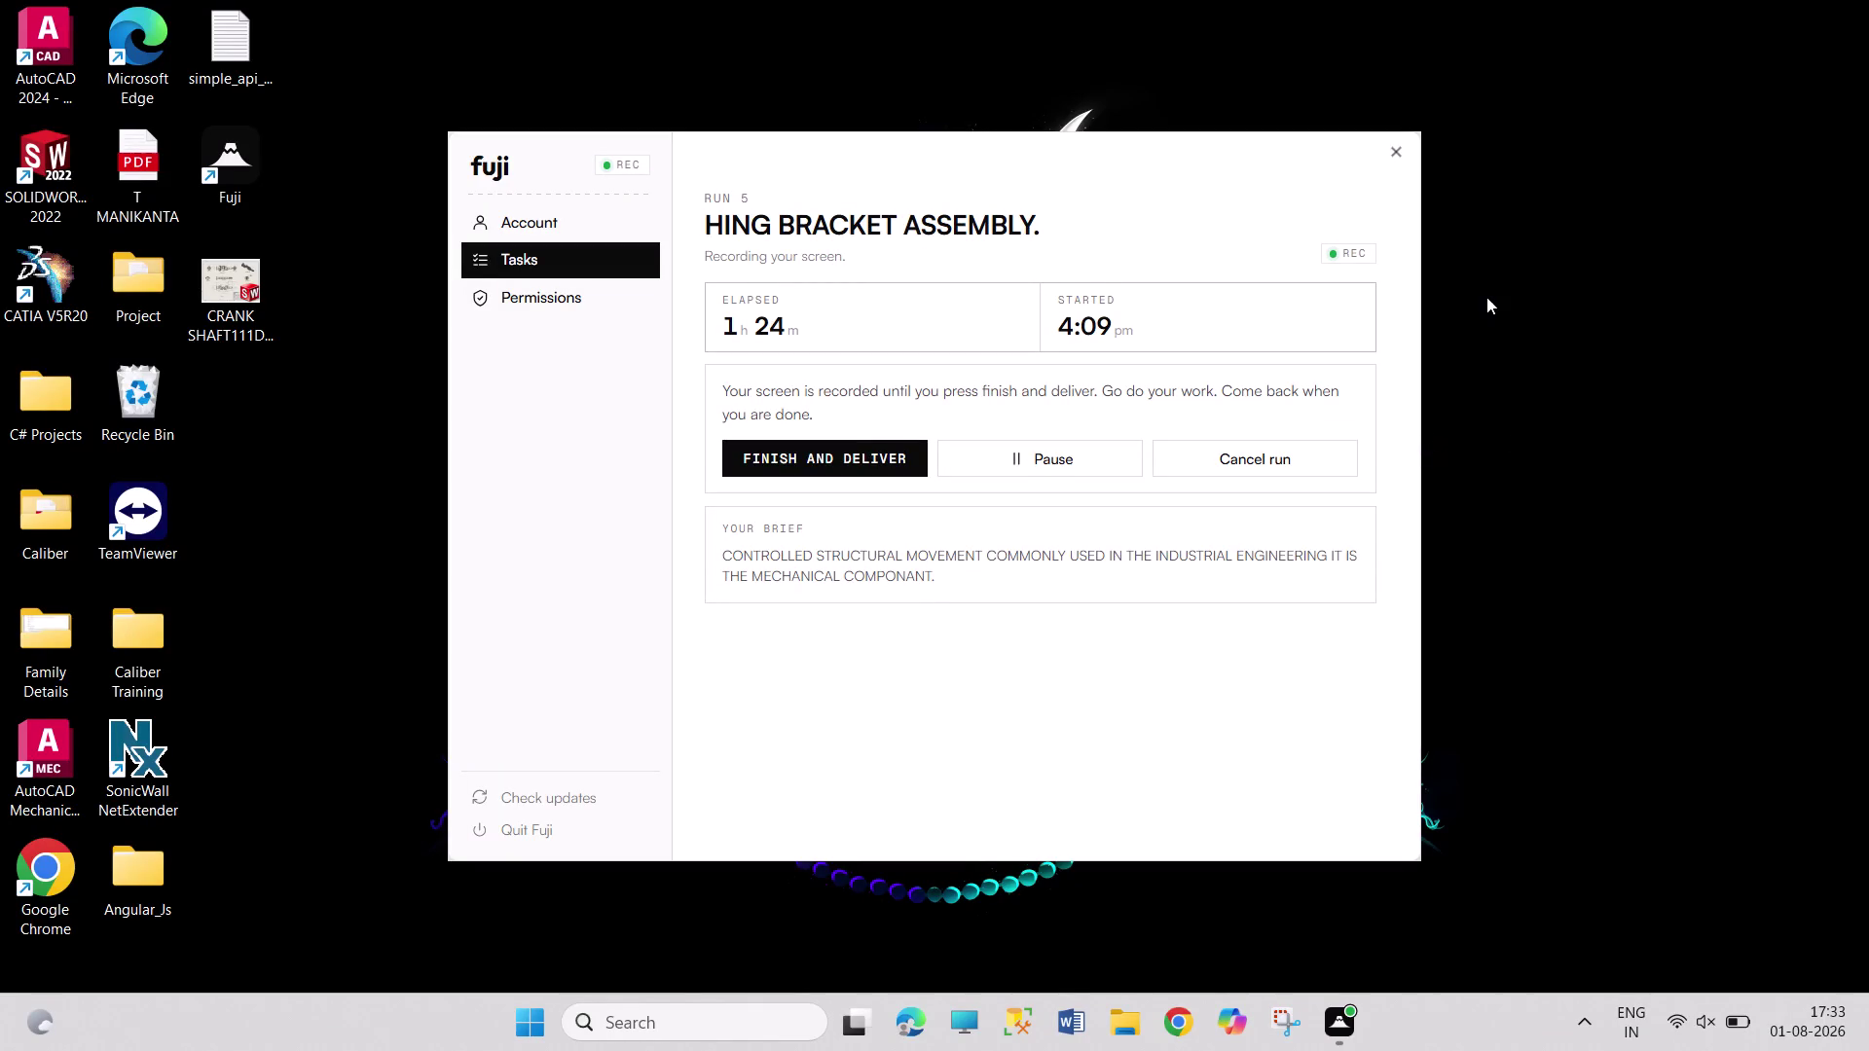
drag(1487, 234, 1582, 420)
drag(1588, 173, 1824, 376)
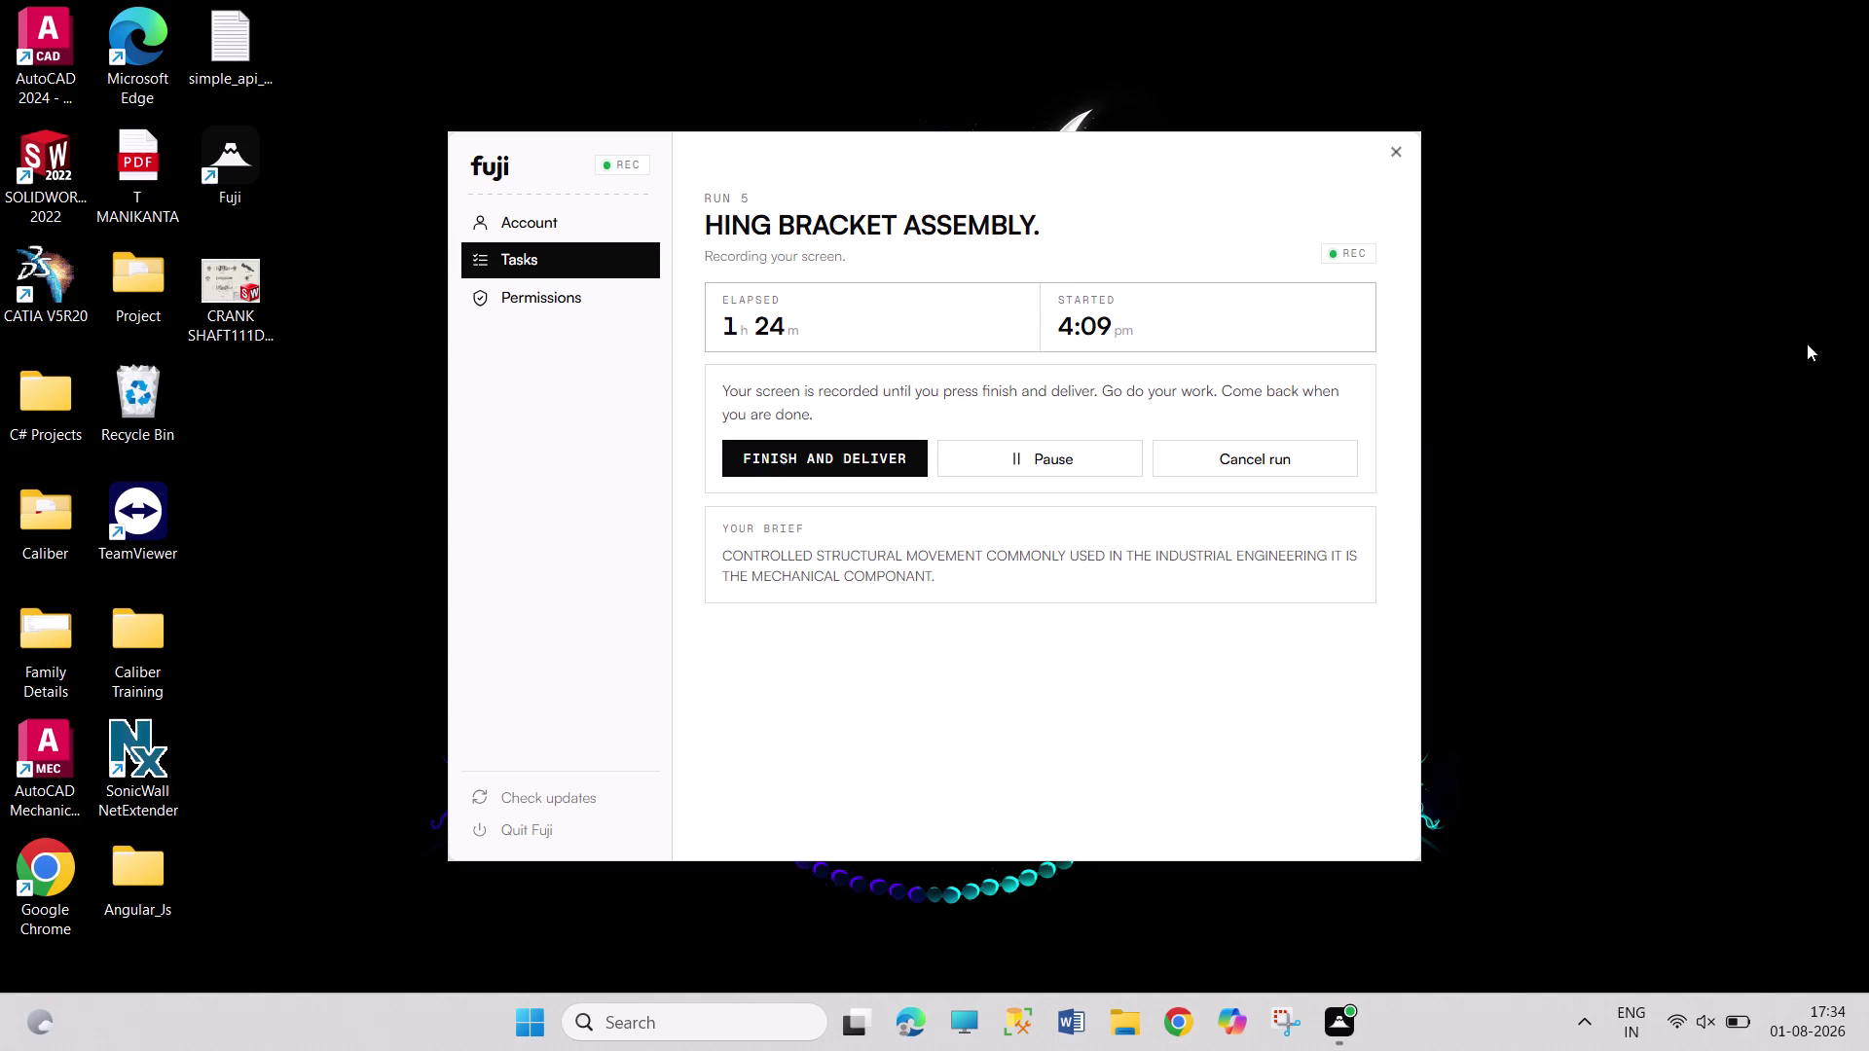
drag(1613, 136, 1868, 553)
drag(1592, 91, 1868, 456)
drag(1572, 20, 1867, 525)
drag(1523, 0, 1868, 569)
drag(1433, 15, 1583, 367)
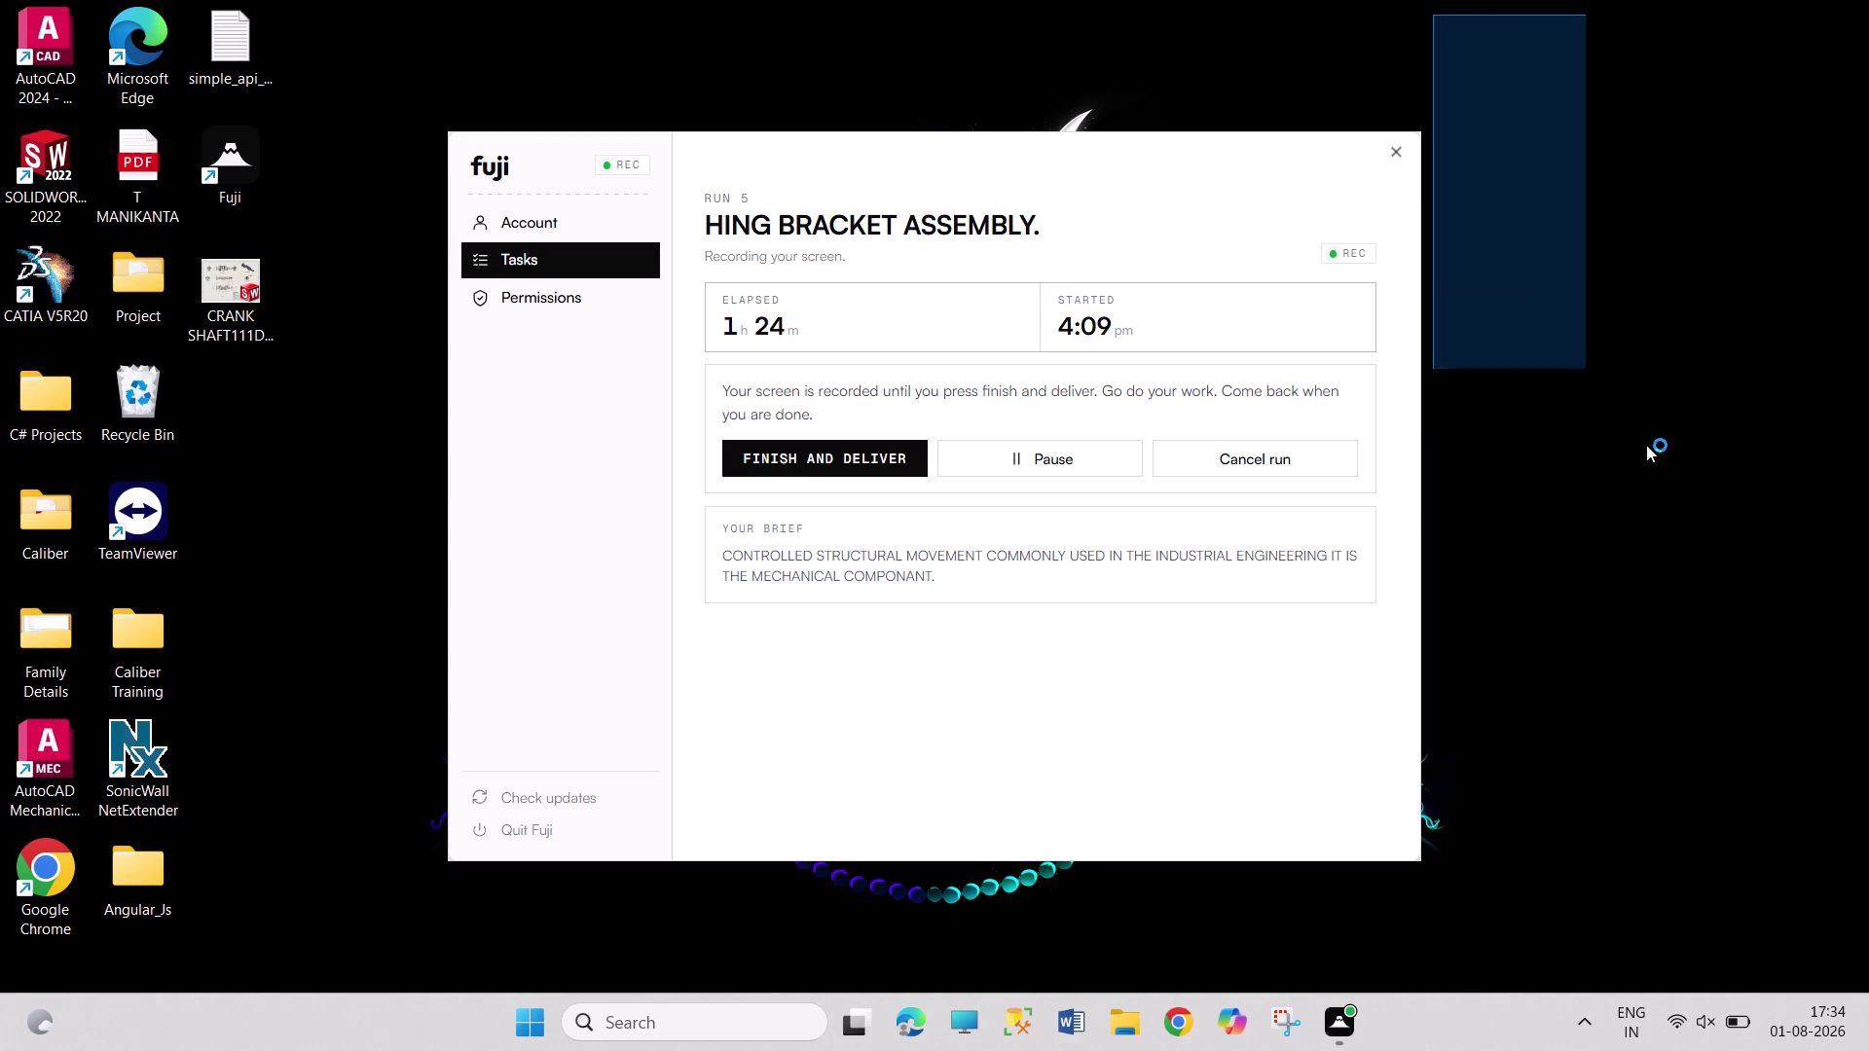
drag(1584, 367, 1690, 466)
right_click(1637, 210)
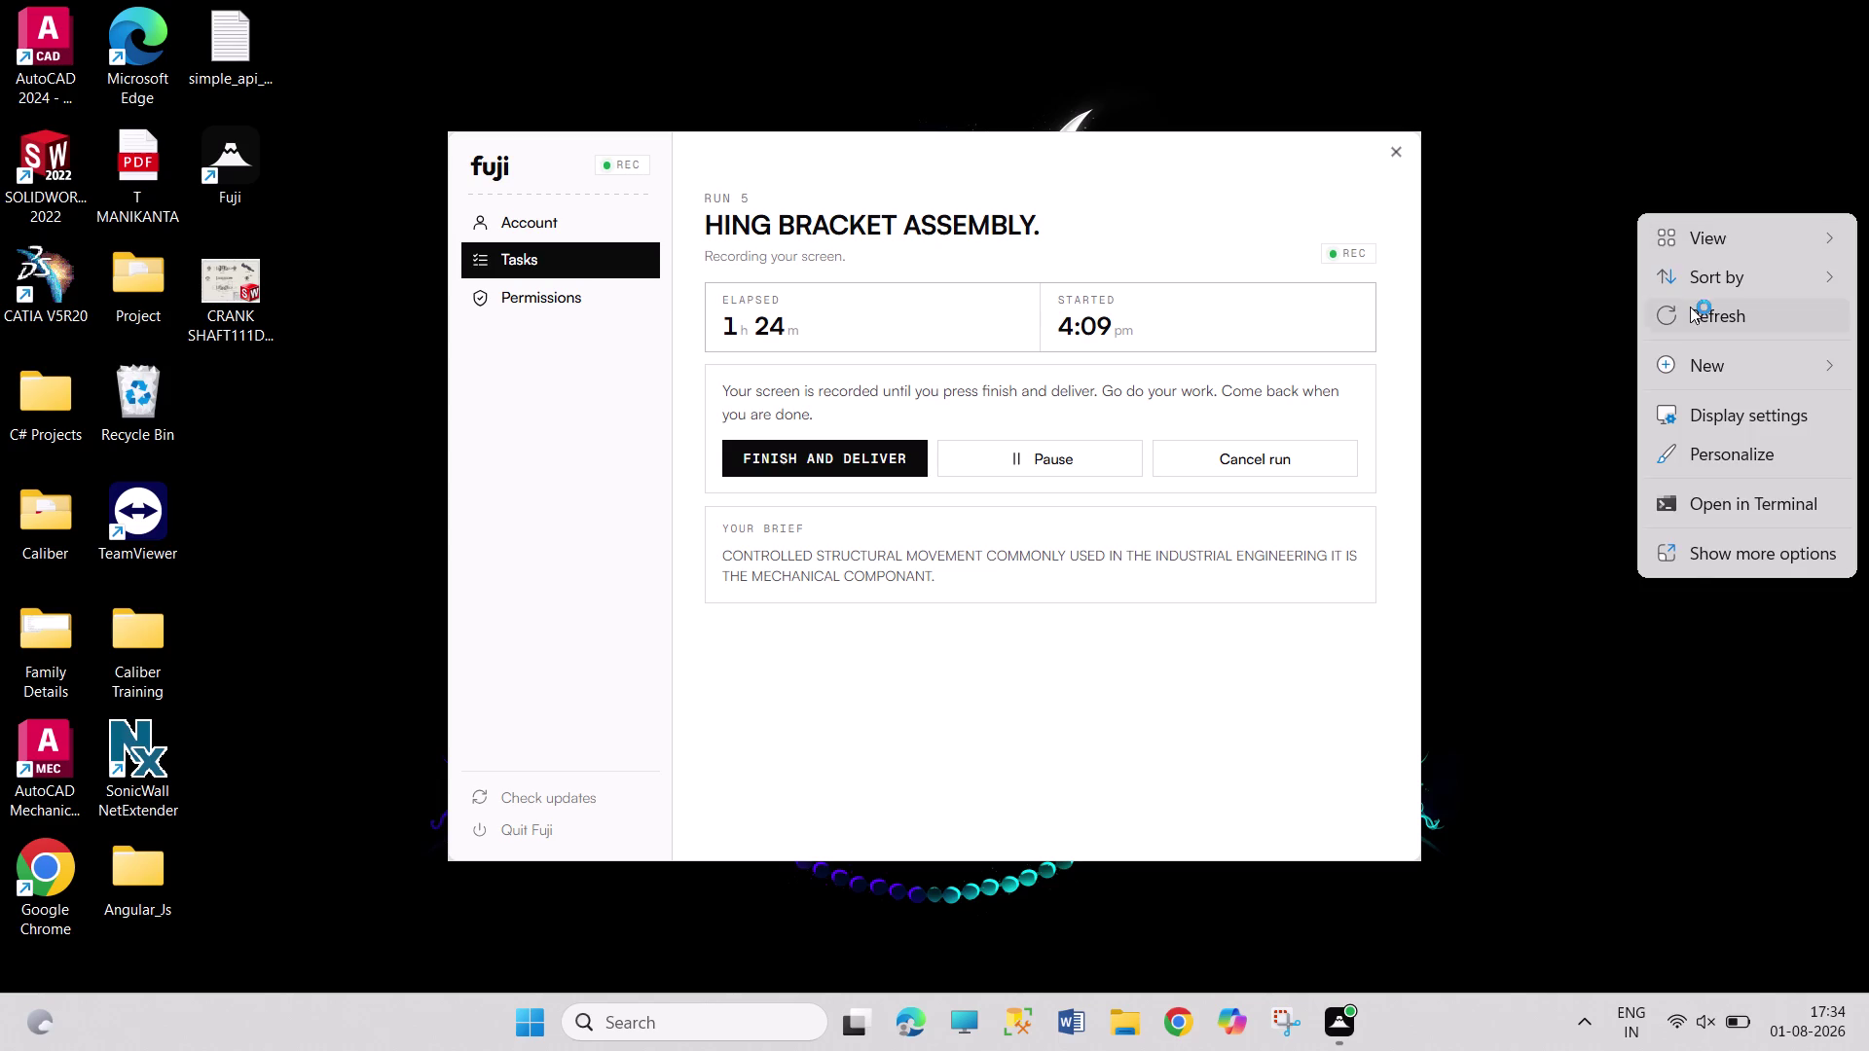
click(1689, 307)
right_click(1650, 271)
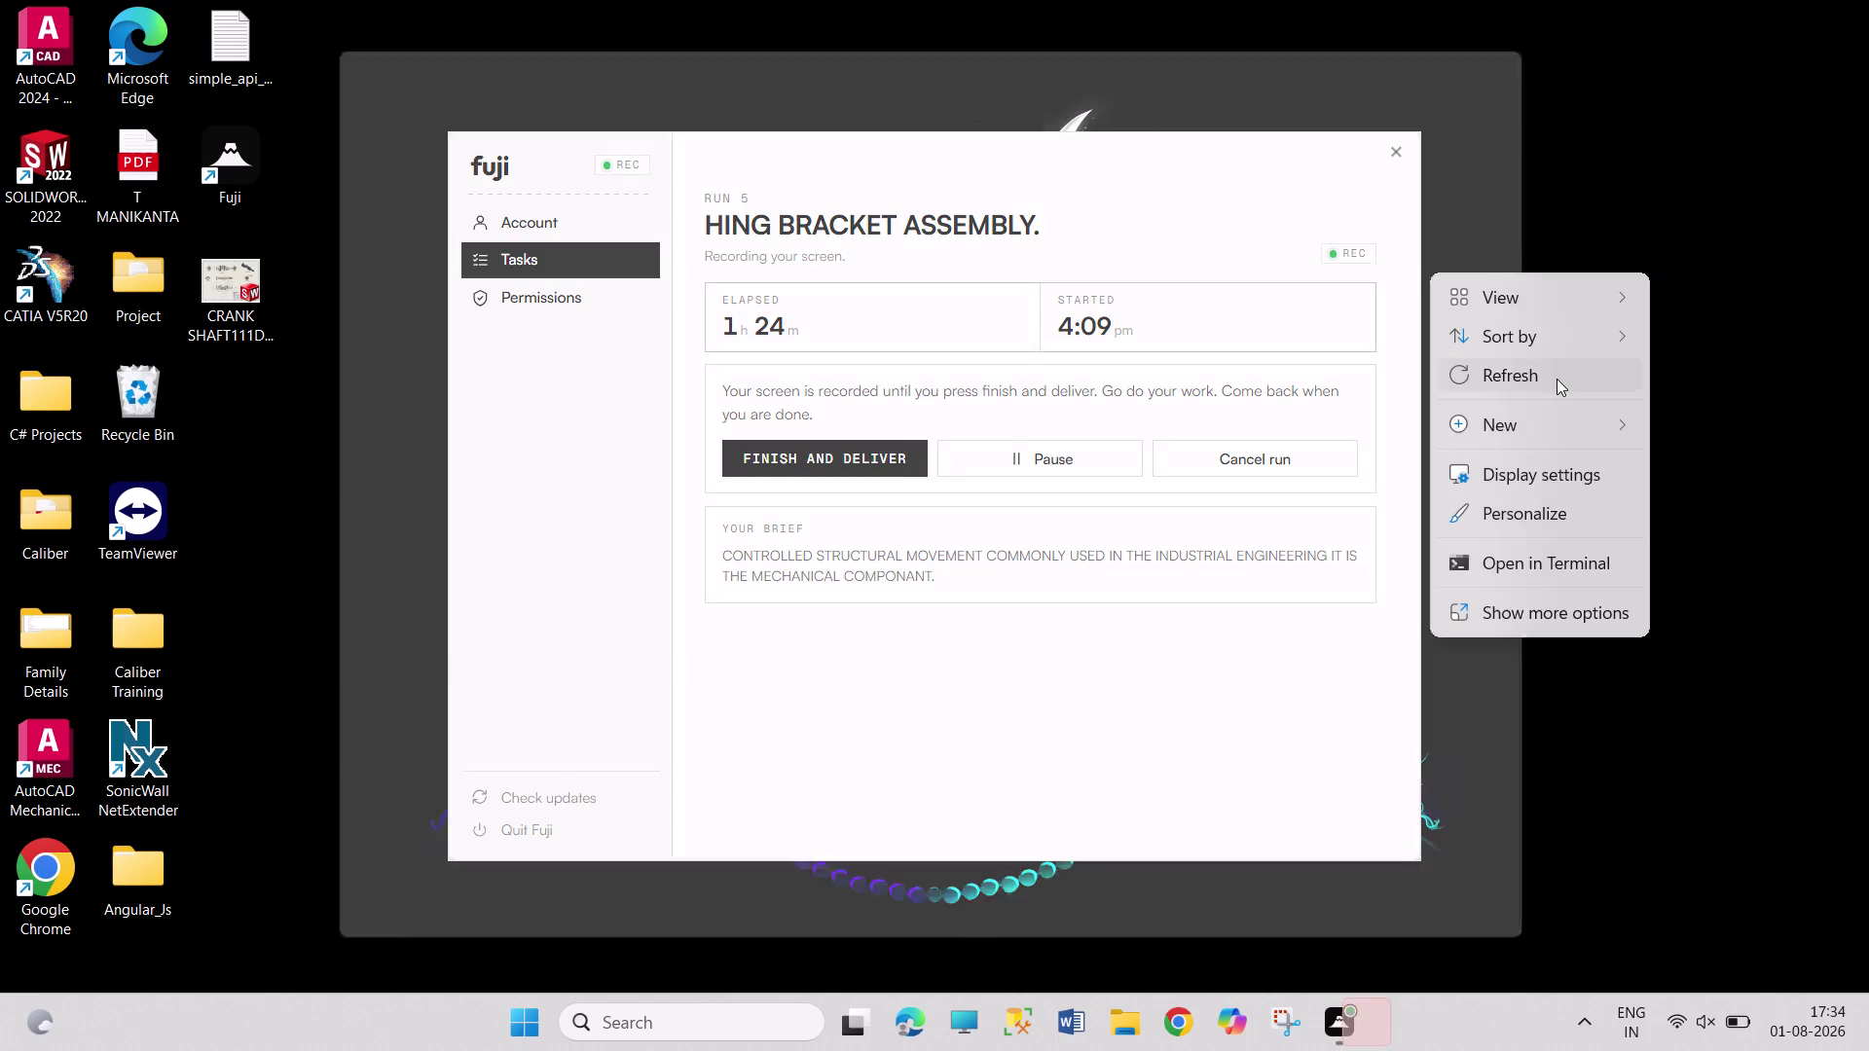
click(1556, 379)
right_click(1610, 254)
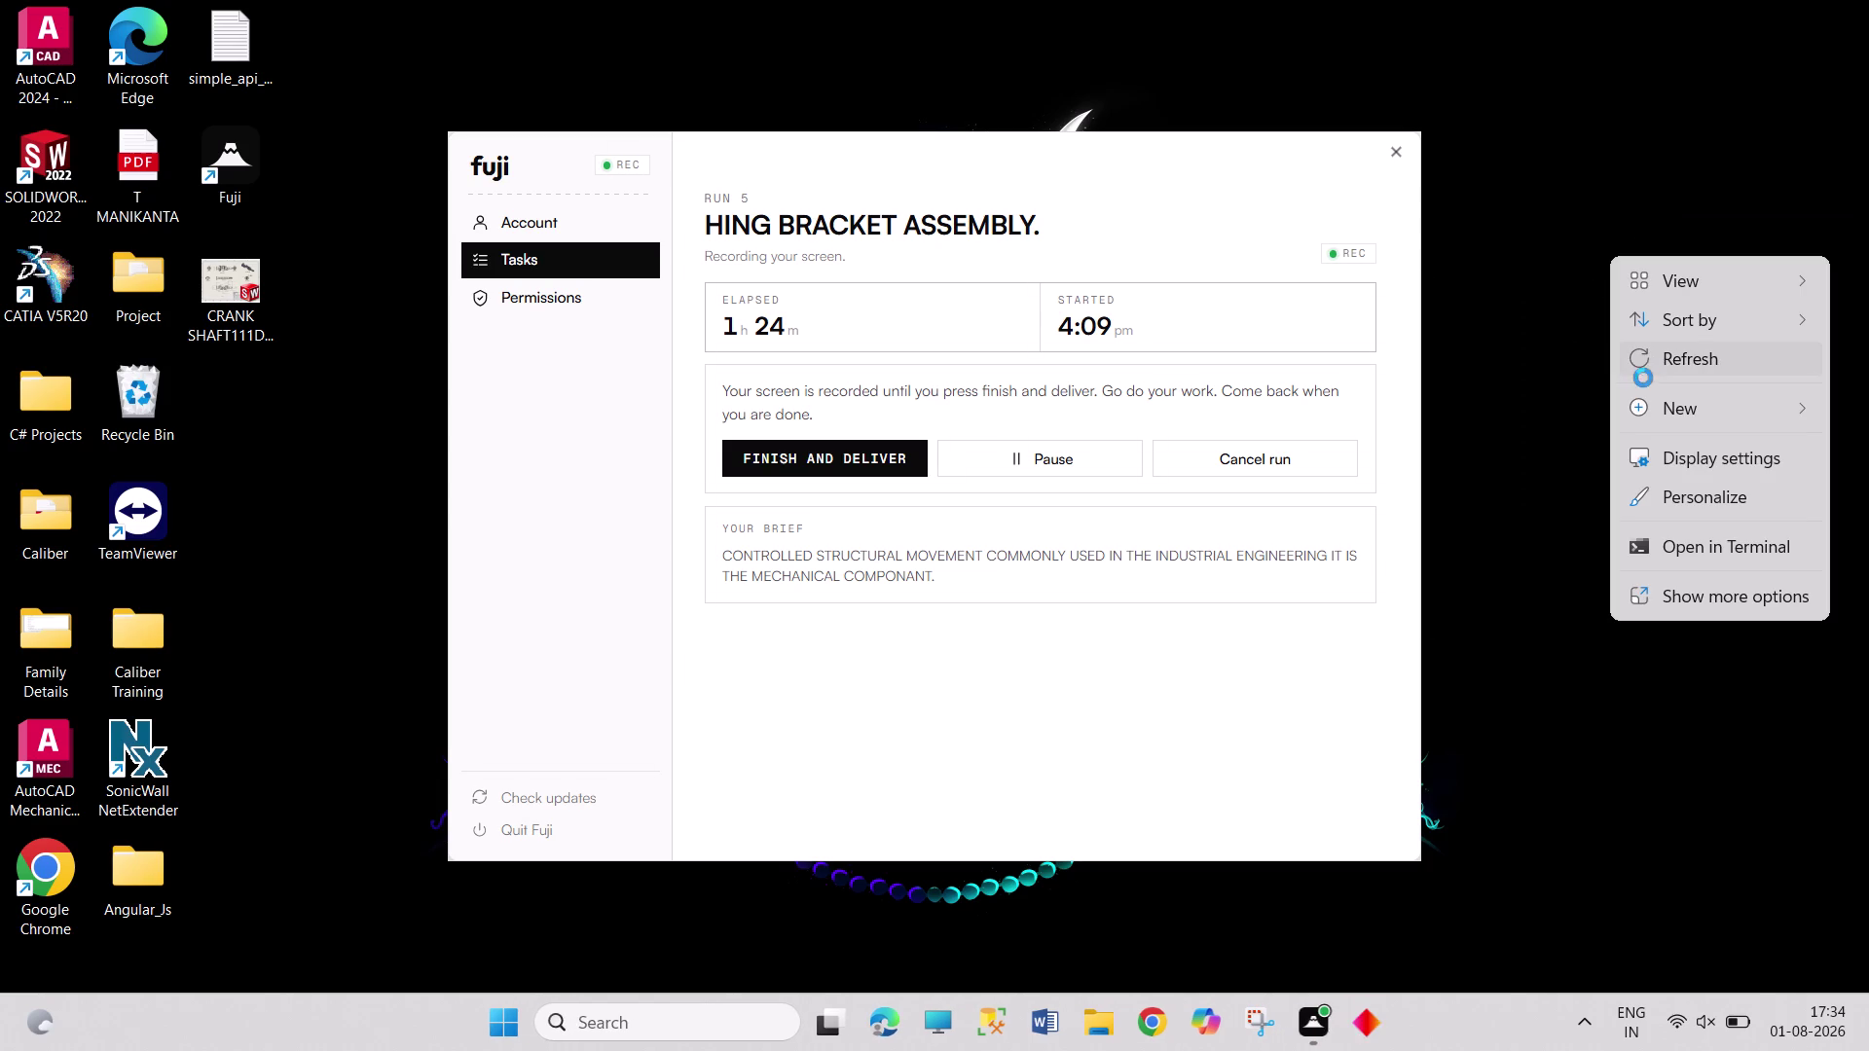
click(1646, 363)
right_click(1616, 234)
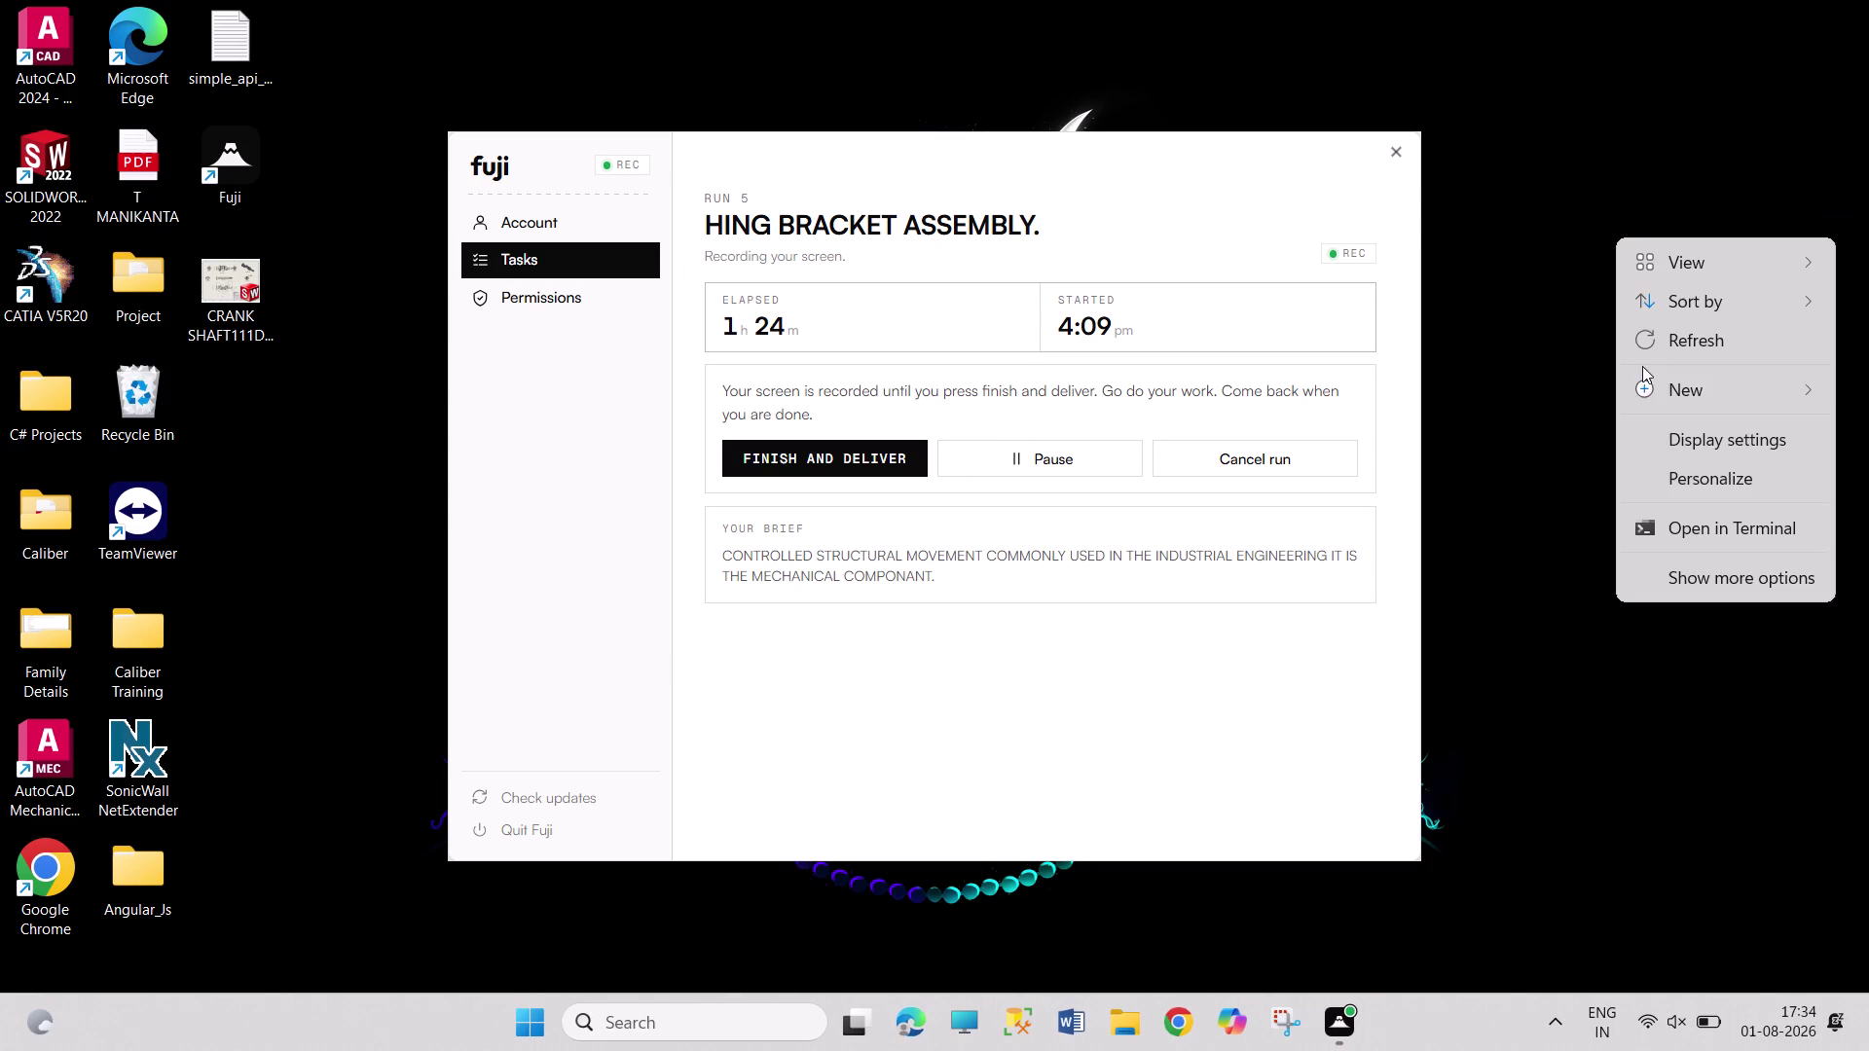
click(1636, 343)
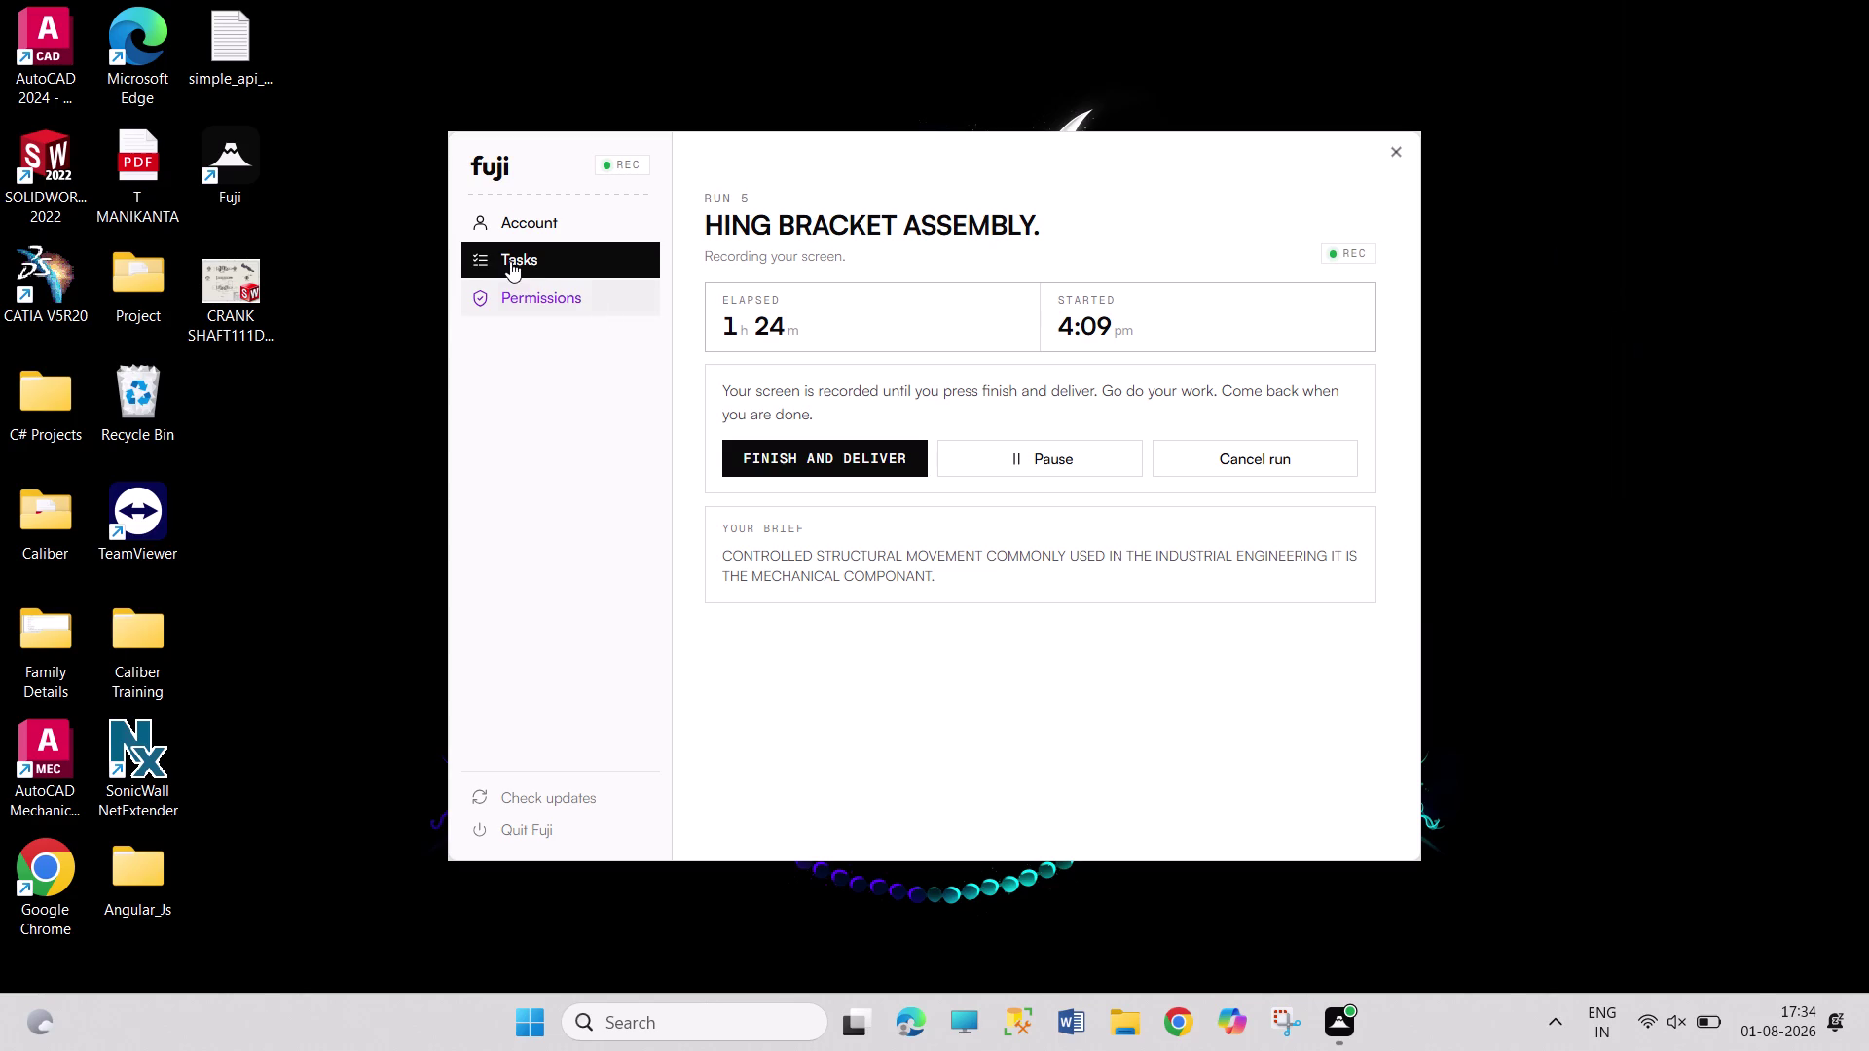
right_click(1651, 251)
click(1544, 362)
right_click(1556, 218)
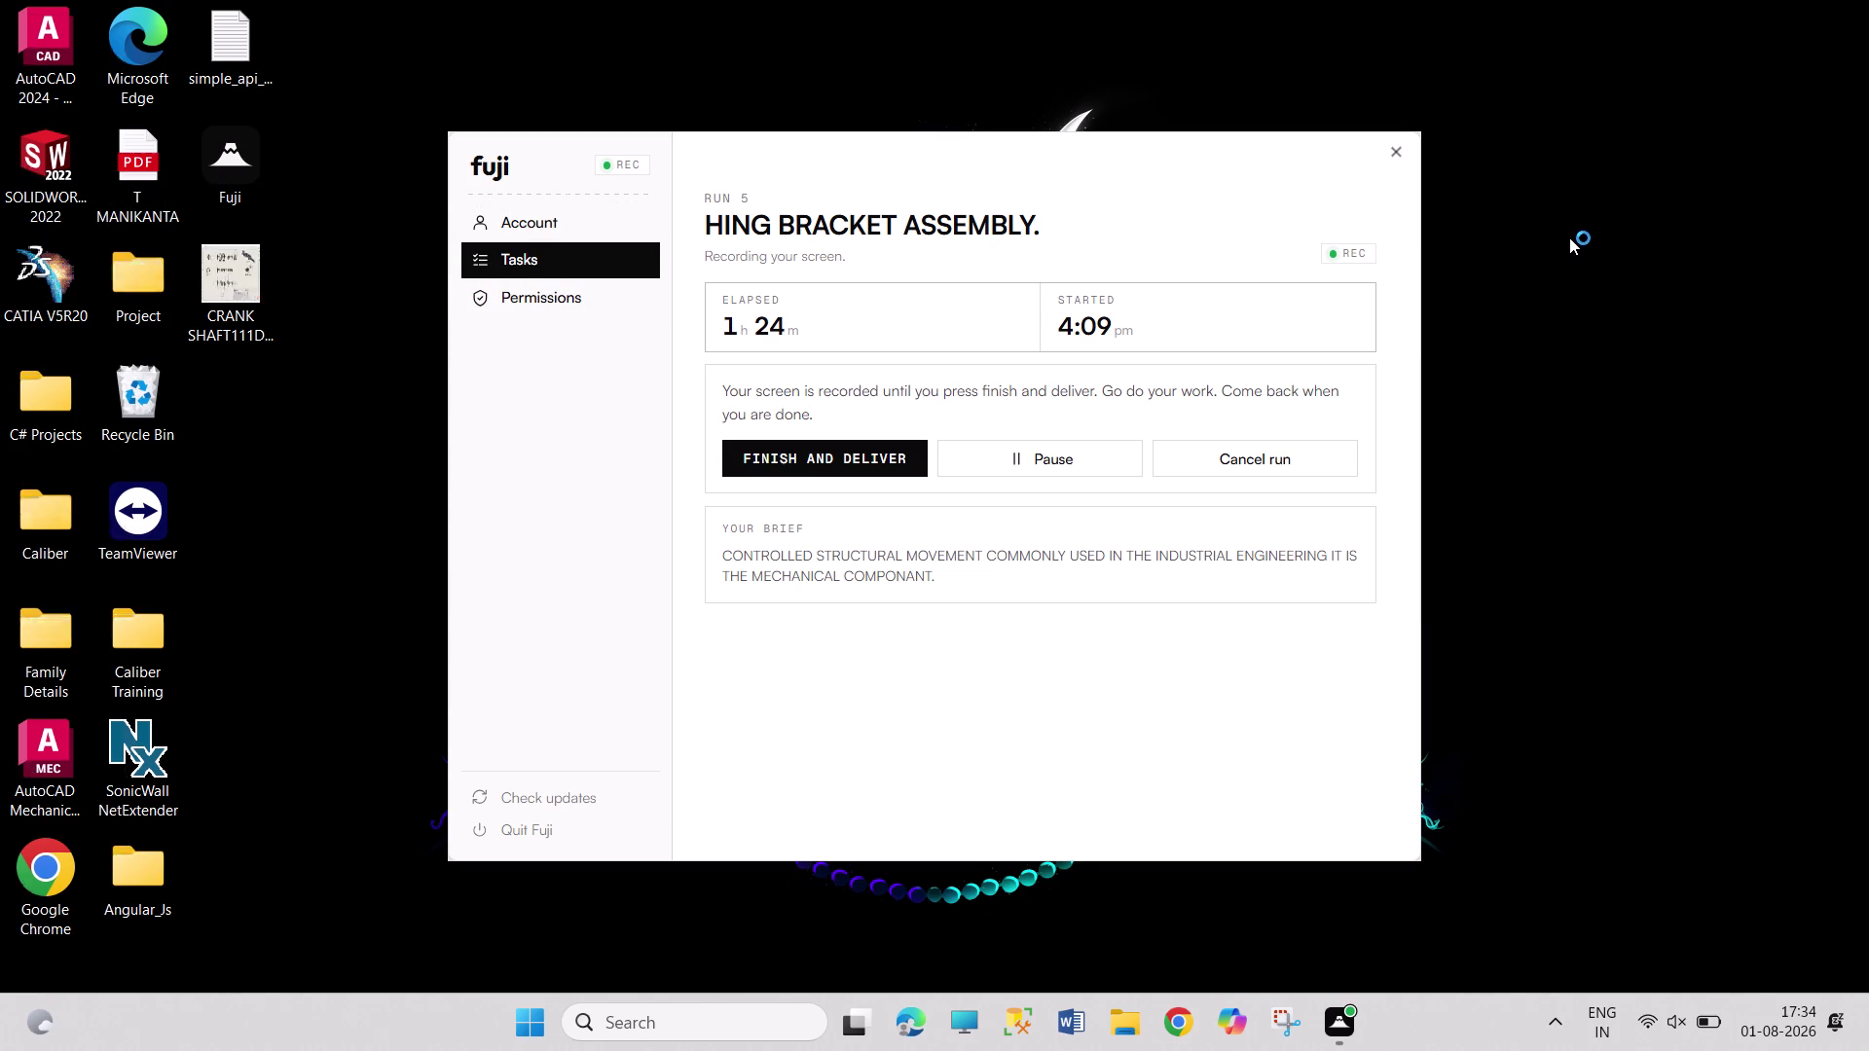
click(1593, 328)
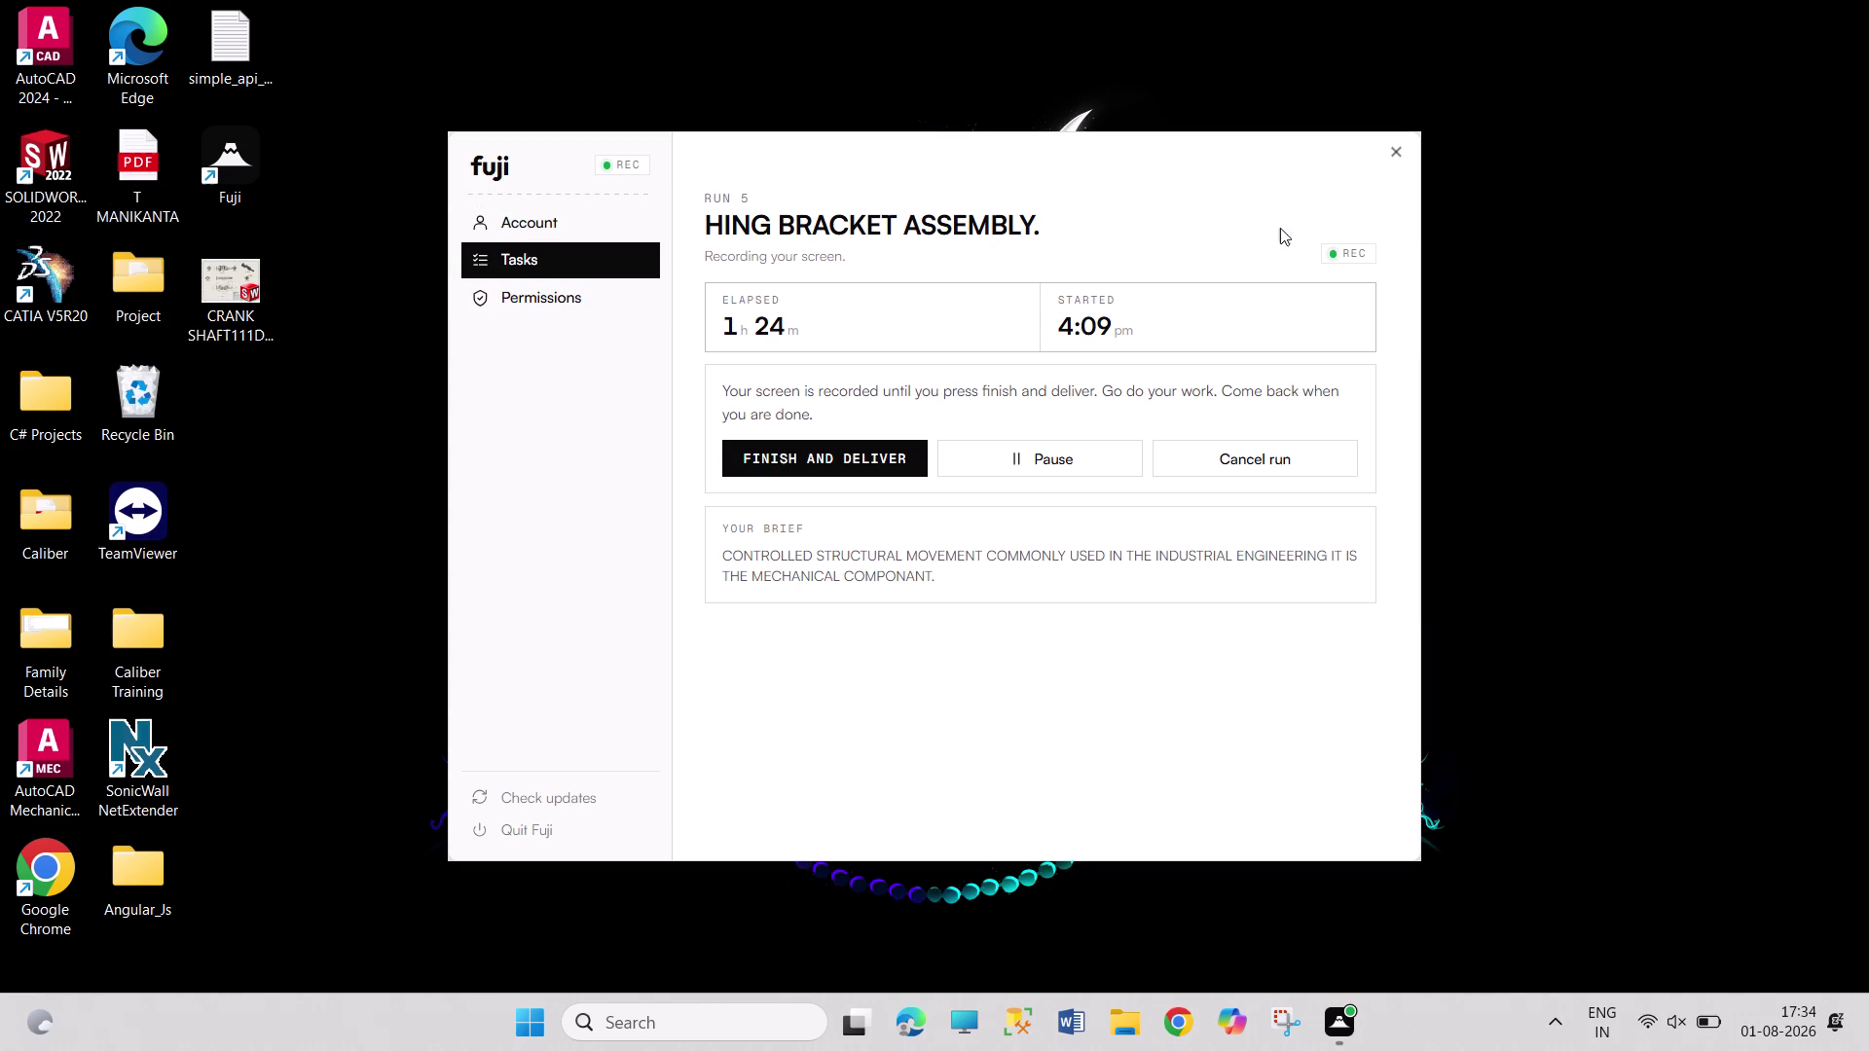